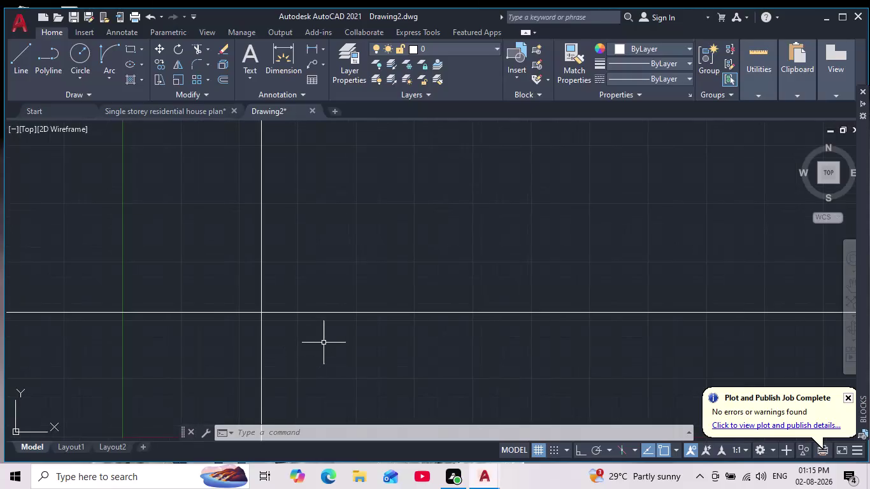
scroll(up, 3)
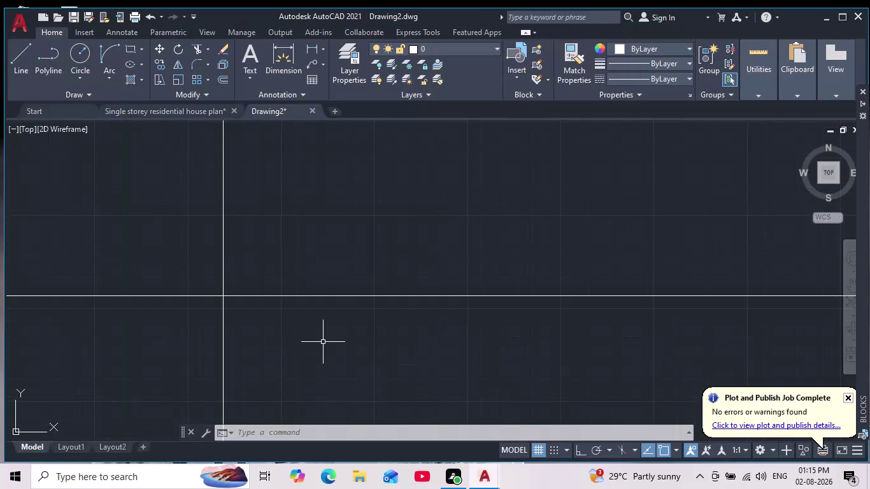
scroll(up, 3)
scroll(down, 3)
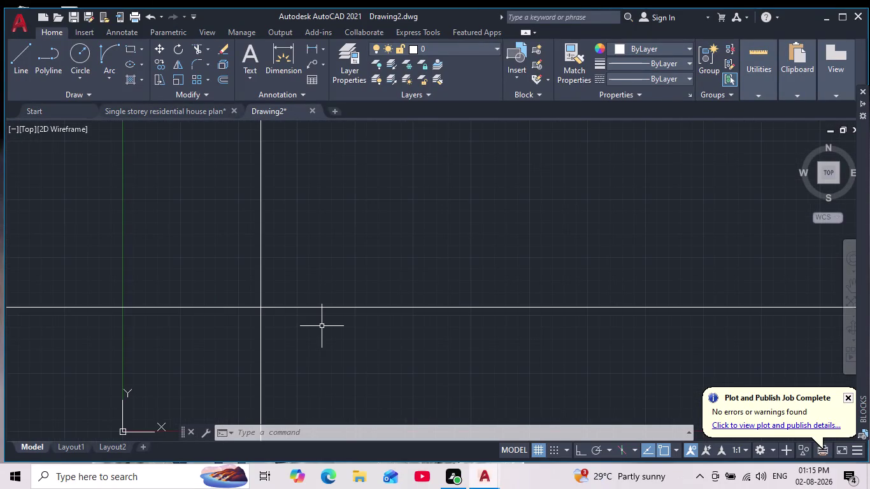
scroll(down, 3)
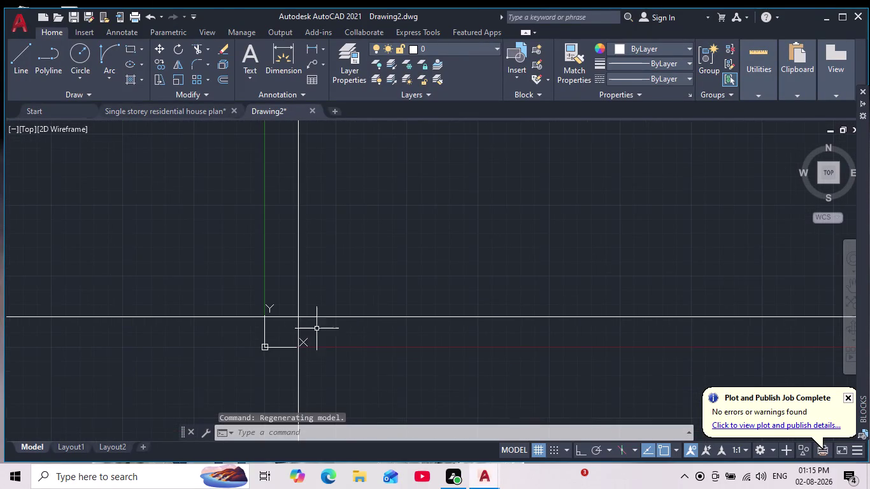
scroll(up, 3)
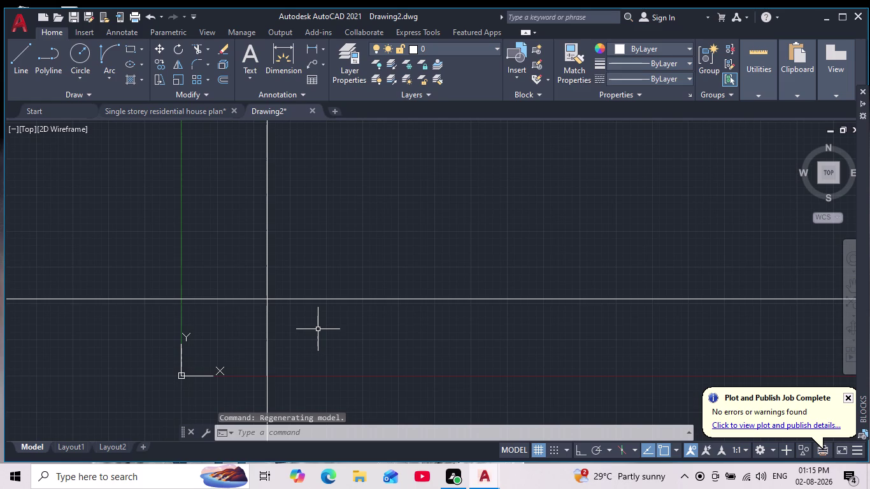